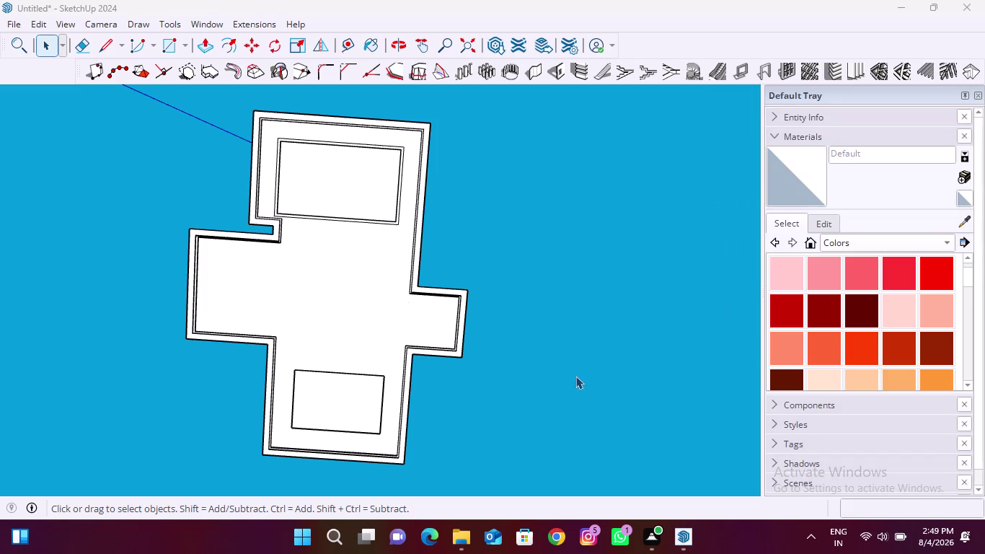
Dismiss the system quick settings and orbit down to view the slab's thickness at an angle.
scroll(down, 3)
middle_drag(302, 317, 303, 385)
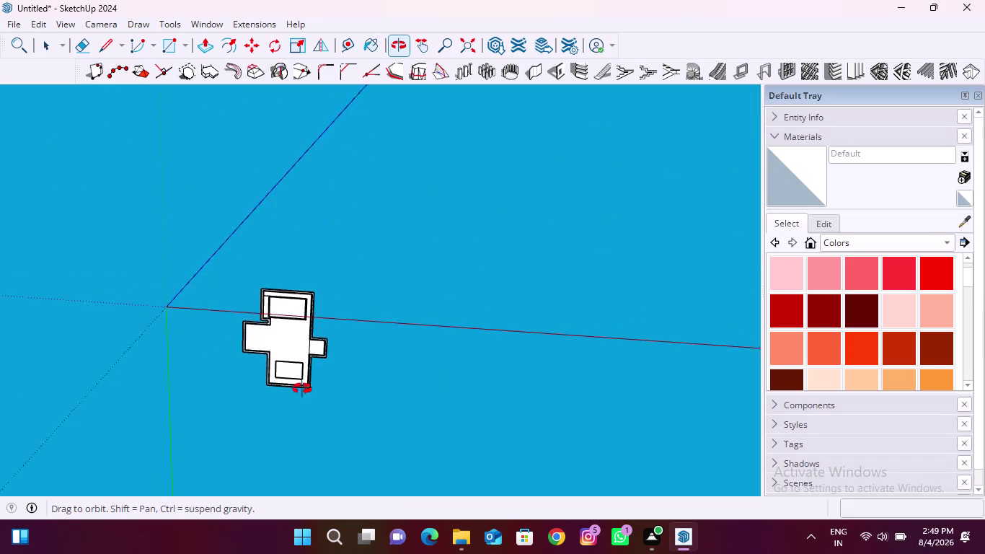
middle_drag(302, 384, 309, 481)
middle_drag(293, 298, 302, 460)
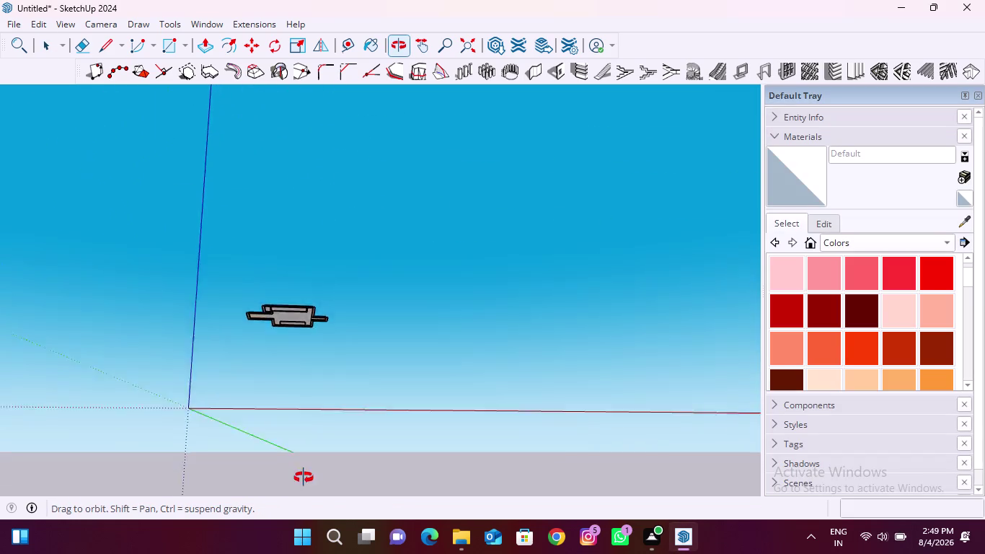
middle_drag(302, 459, 304, 480)
middle_drag(296, 316, 278, 395)
scroll(up, 3)
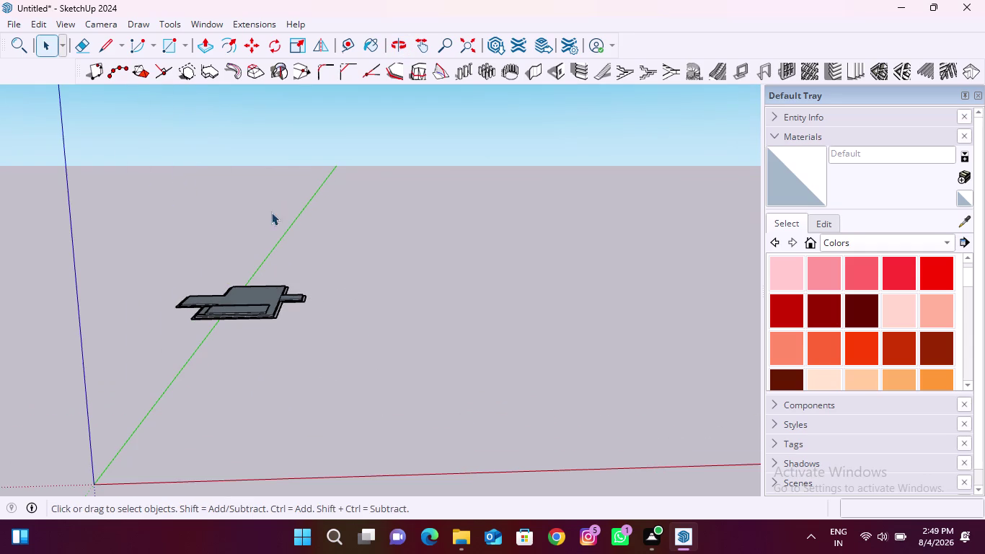
Select the Line tool, then zoom in and orbit to see the slab edge-on.
click(98, 48)
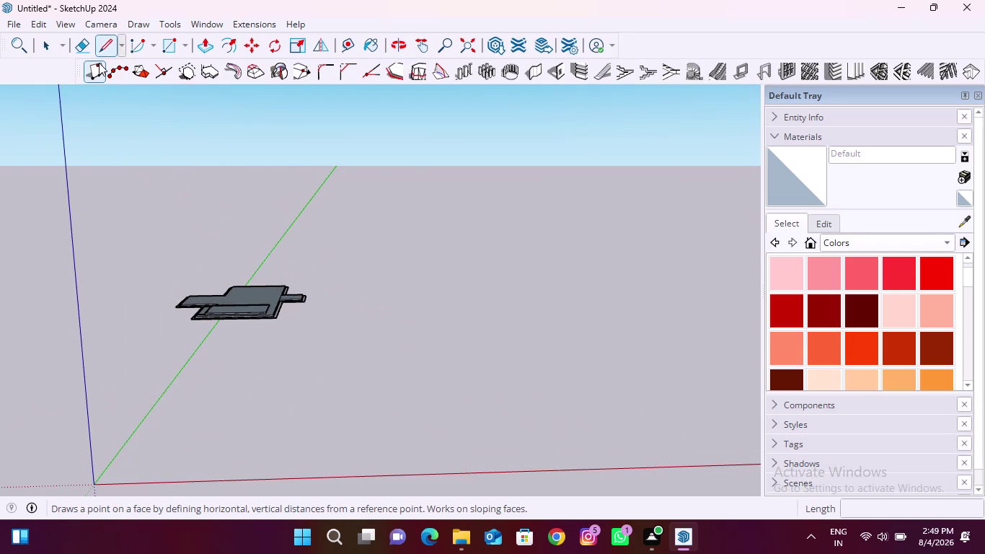
click(109, 42)
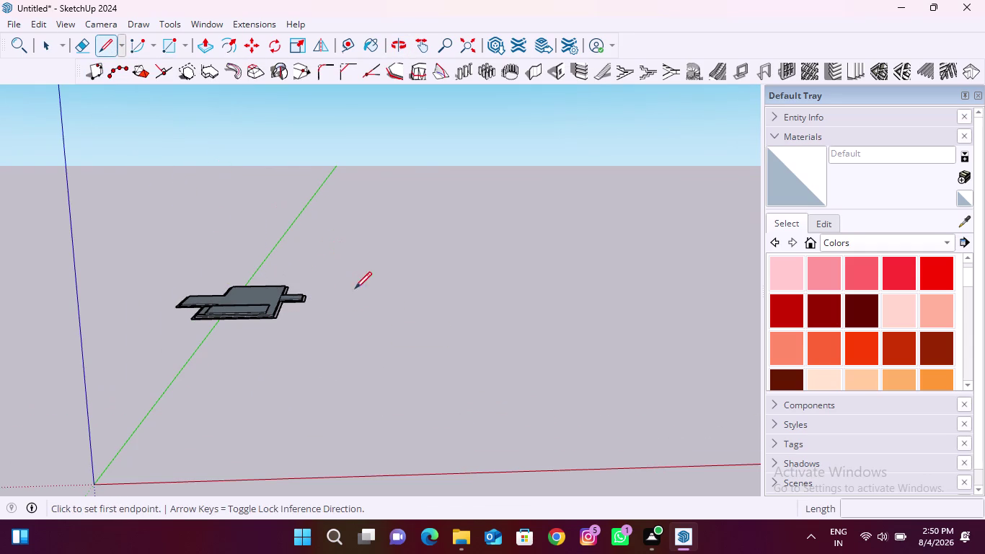
scroll(up, 3)
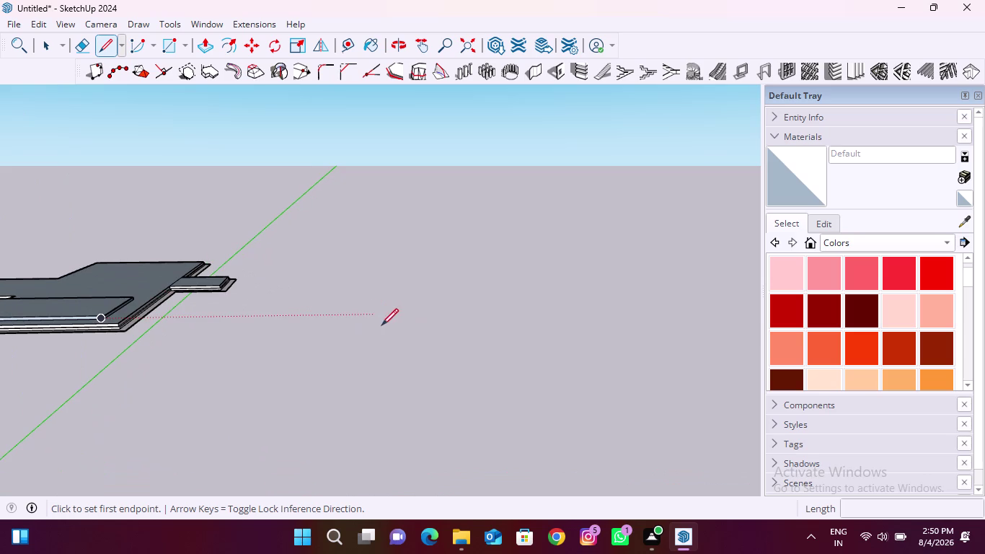
scroll(up, 3)
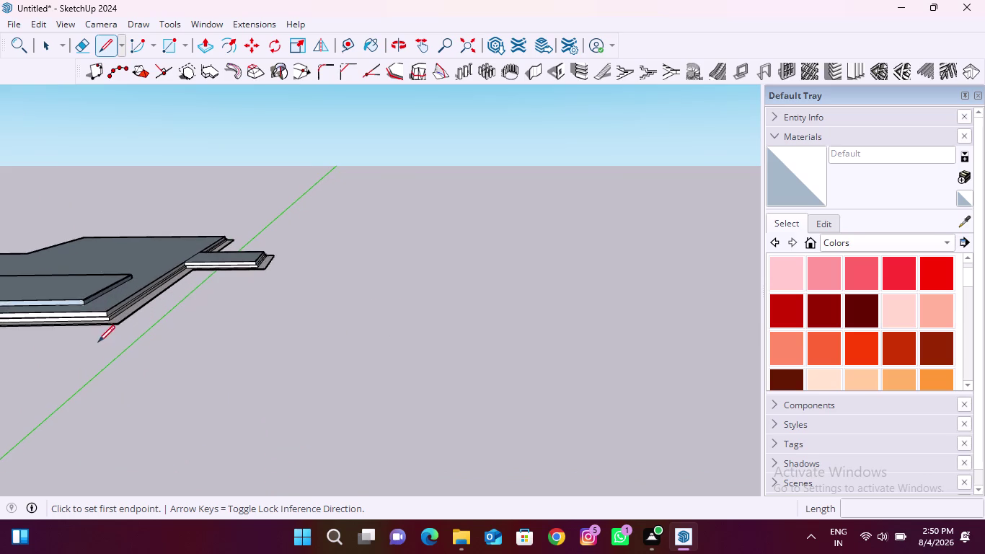
middle_drag(96, 342, 143, 269)
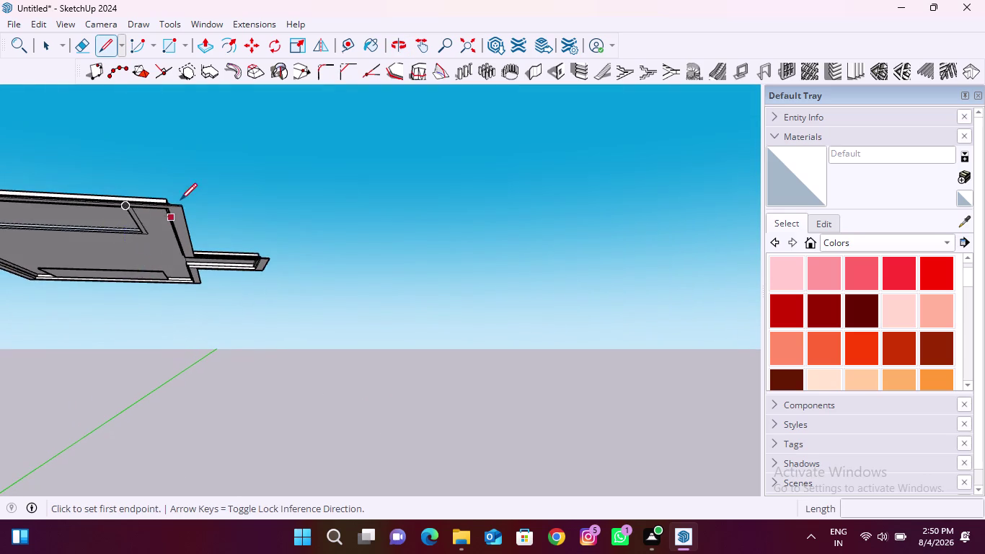
scroll(up, 3)
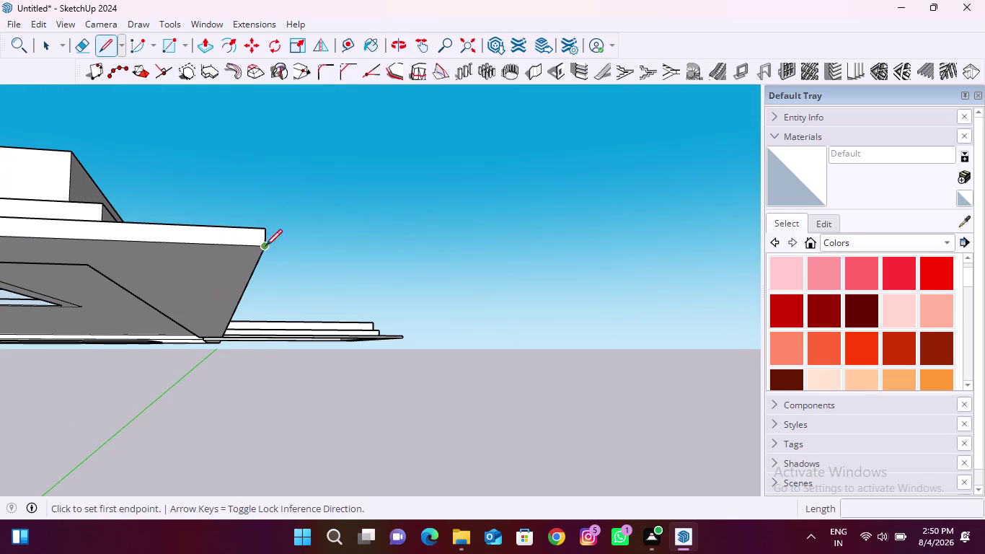
middle_drag(343, 270, 295, 281)
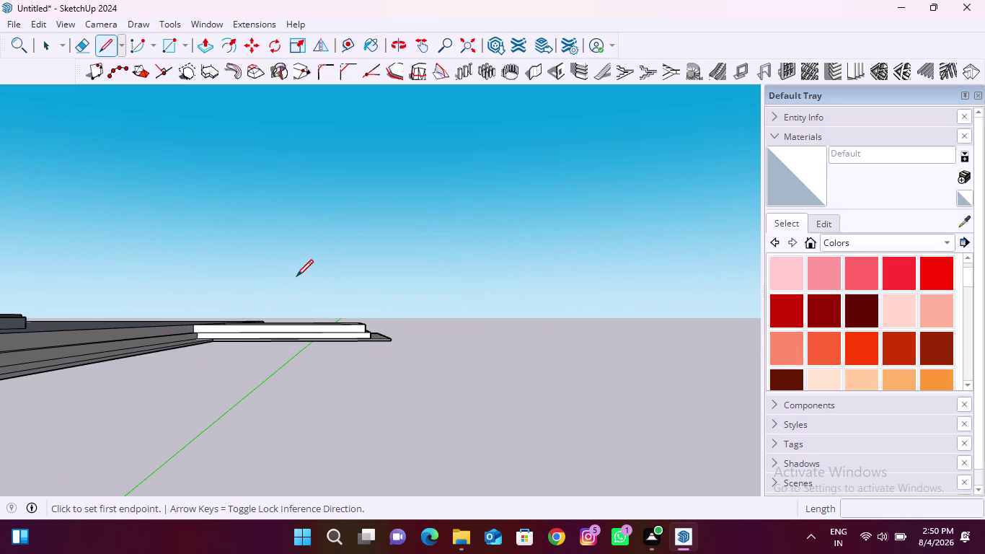
Zoom out to an angled overhead view and start a line on the ground beside the slab.
scroll(down, 3)
scroll(down, 3)
scroll(down, 3)
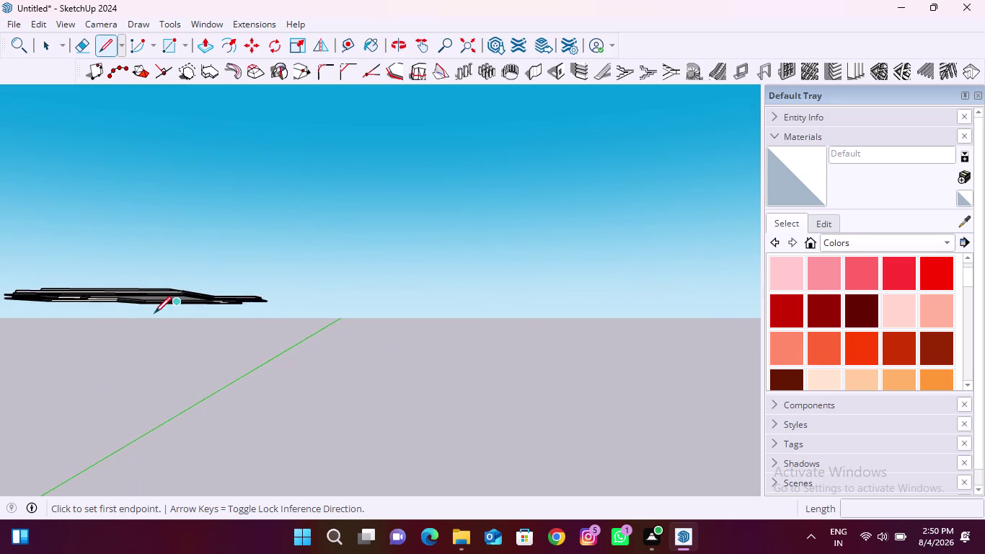
scroll(down, 3)
middle_drag(299, 306, 274, 441)
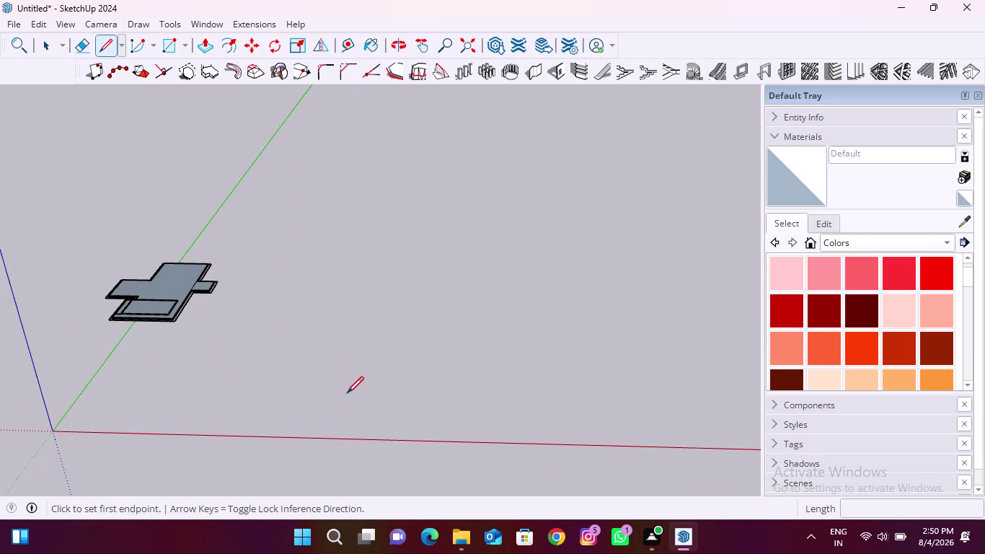
click(348, 388)
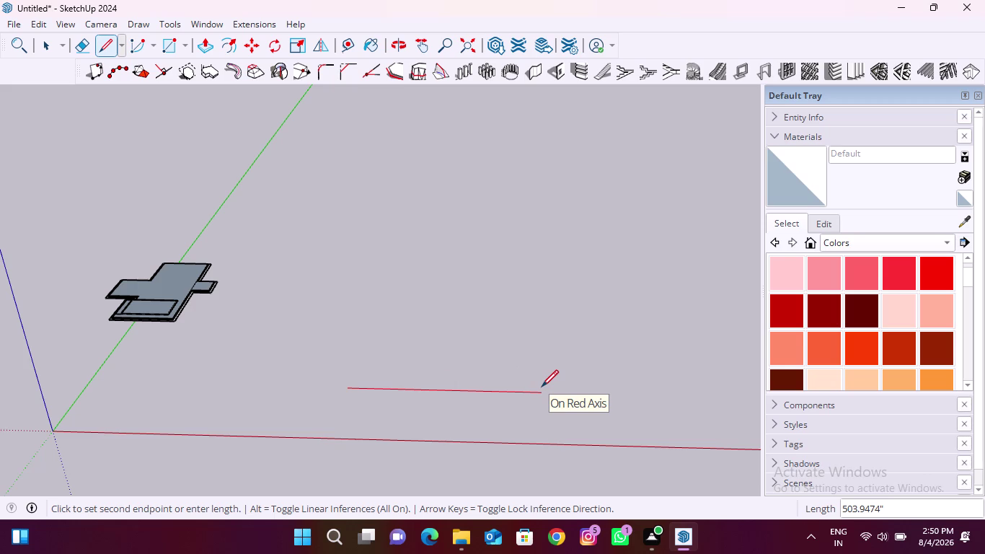
Try locking the line to the red axis, cancel it with Esc, and close the untitled model.
key(End)
key(Down)
key(apostrophe)
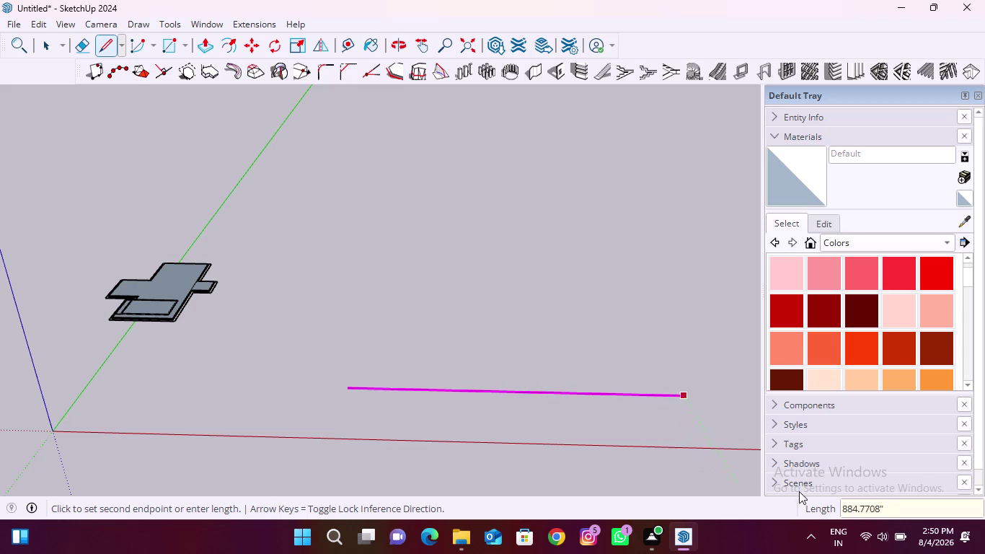
click(889, 506)
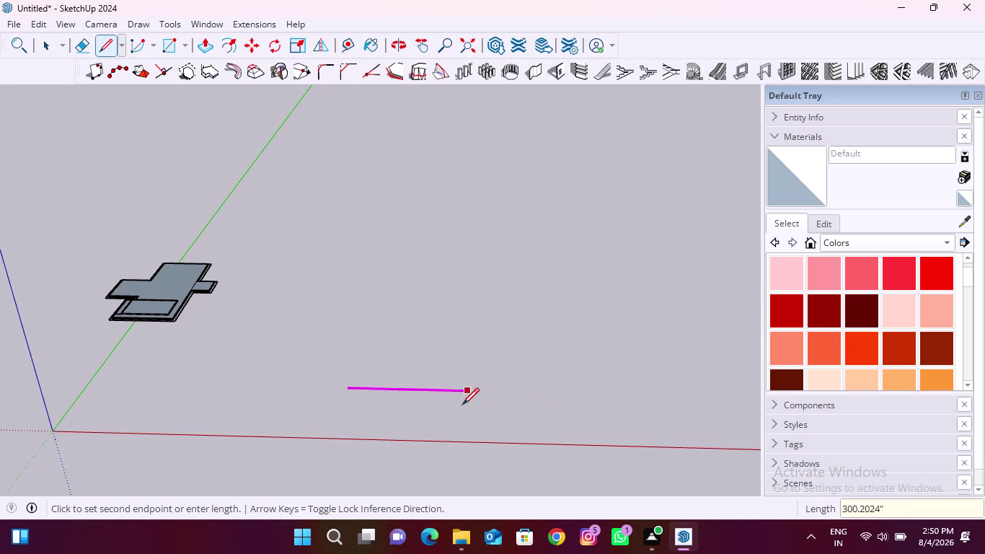
key(Escape)
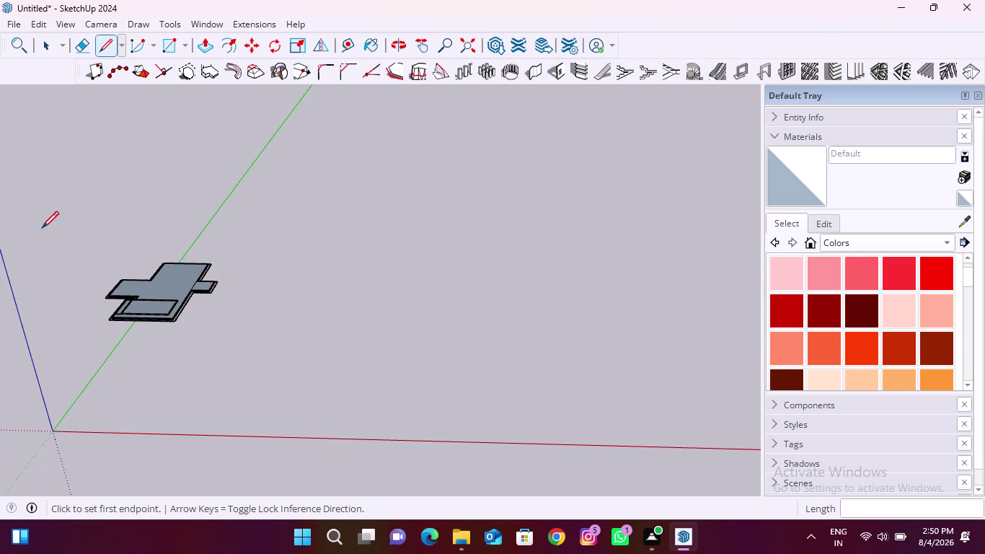
click(963, 0)
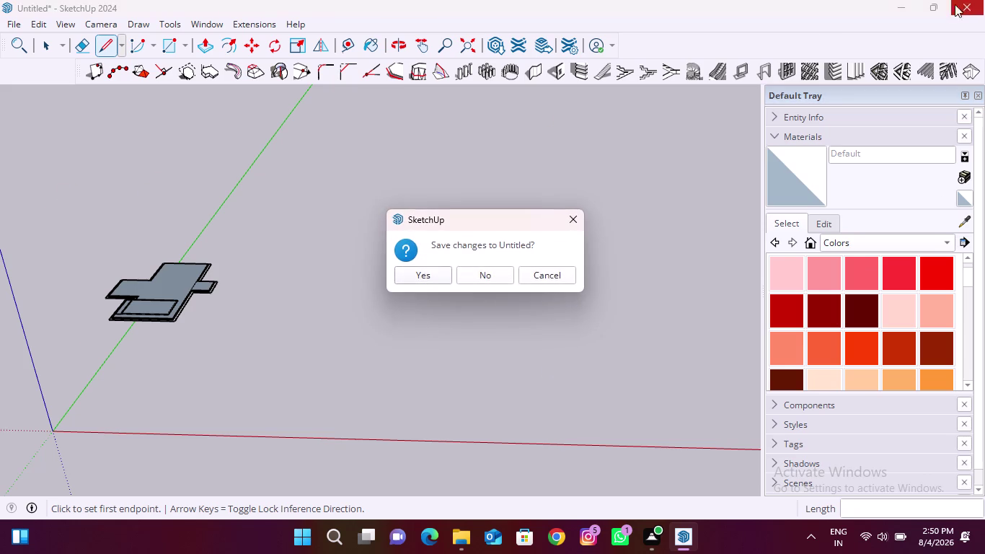